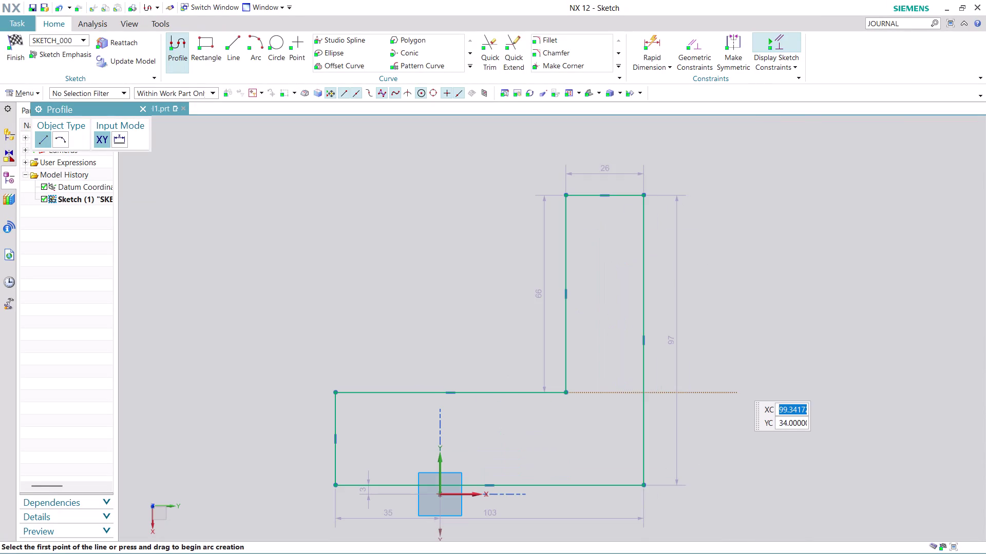
Close the L-shaped profile (26, 66, 97, 35, 103) and exit the Profile tool.
scroll(down, 3)
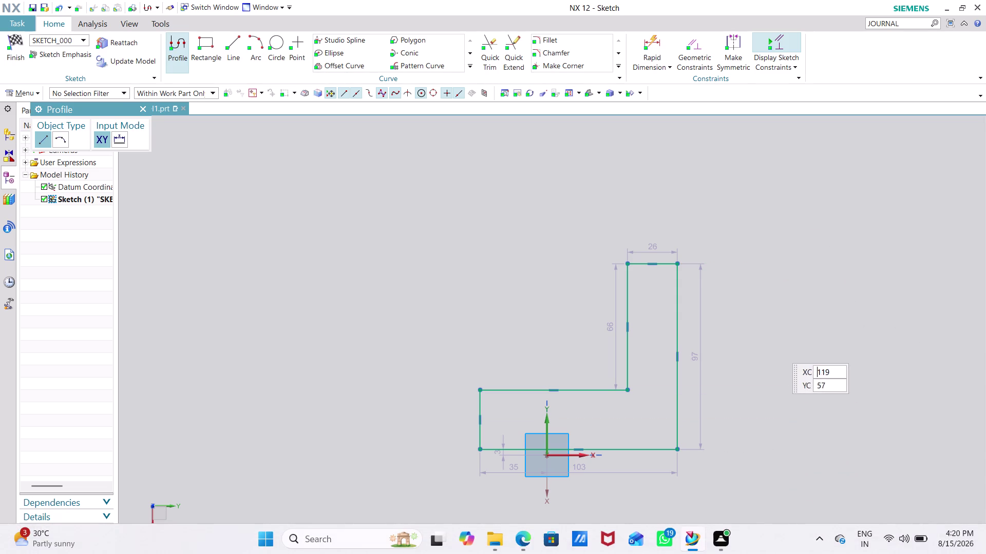
key(Escape)
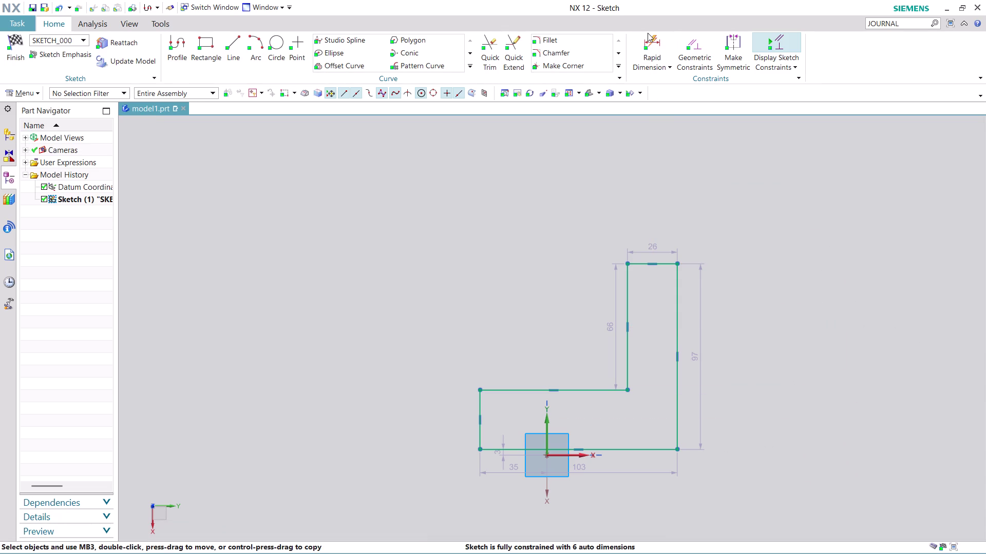
With Rapid Dimension, change the profile's 97 vertical height dimension to 36 mm.
click(648, 37)
scroll(up, 3)
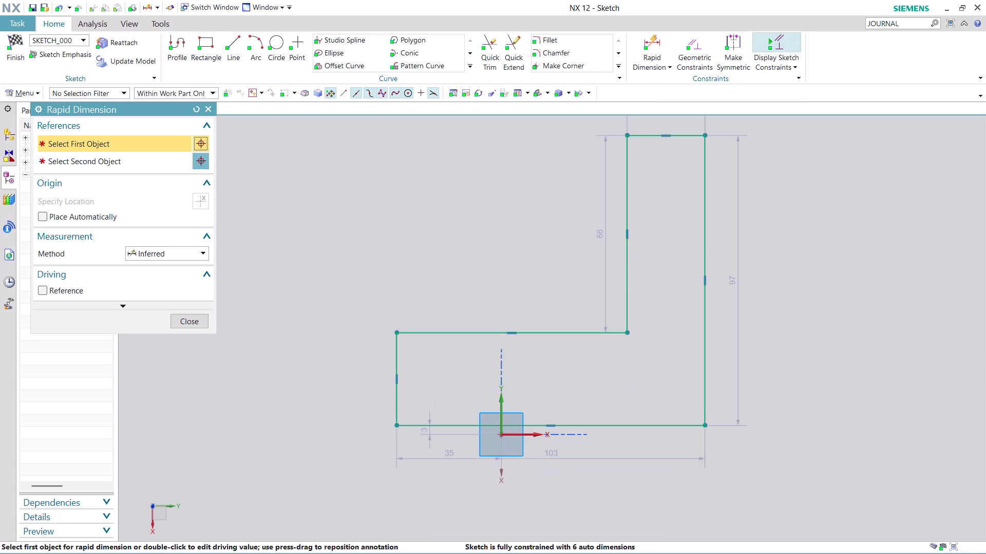
scroll(down, 3)
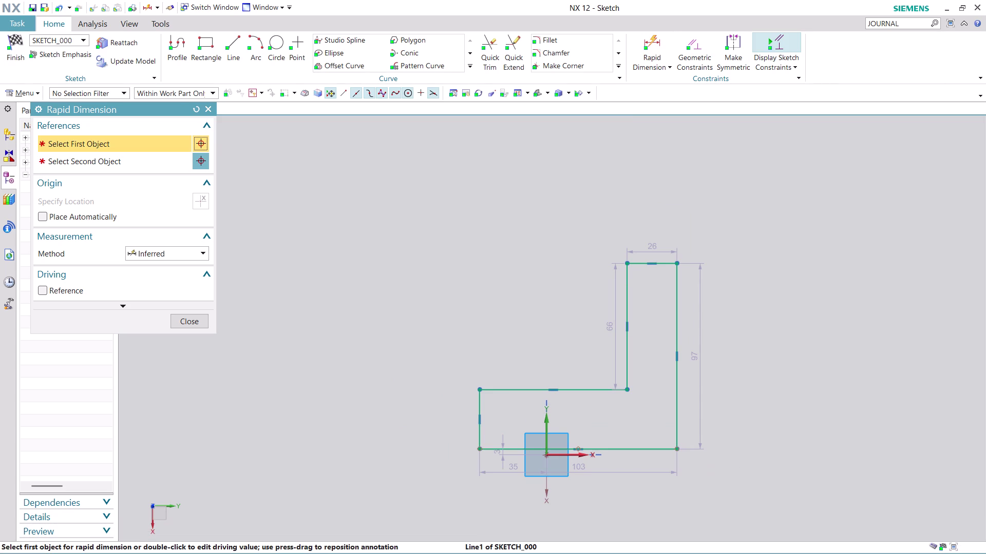
drag(699, 356, 805, 359)
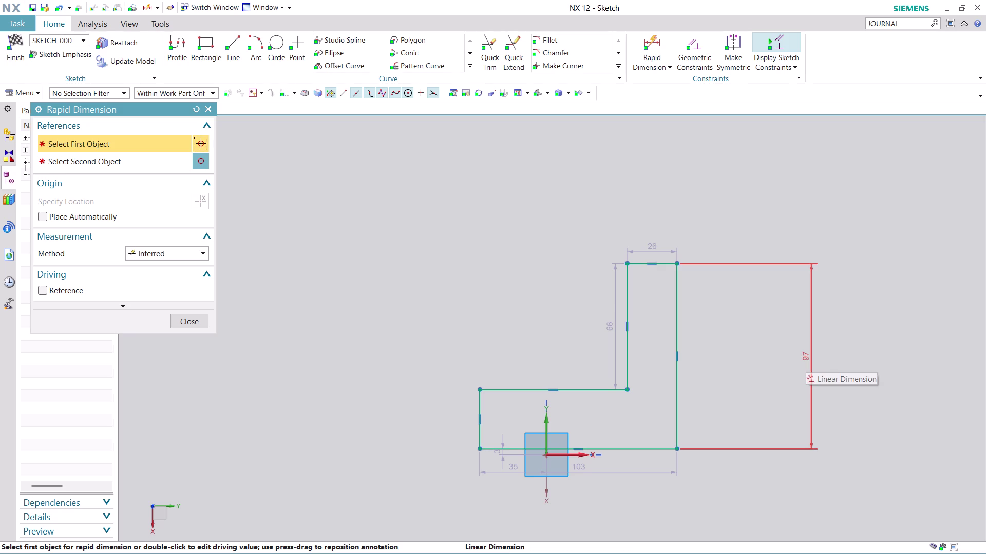
double_click(809, 360)
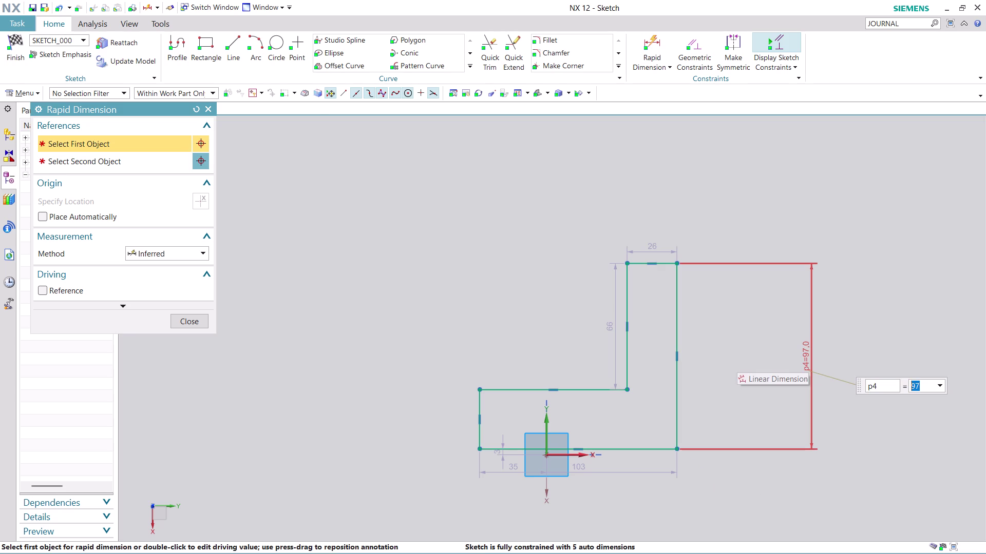
text(36)
key(Return)
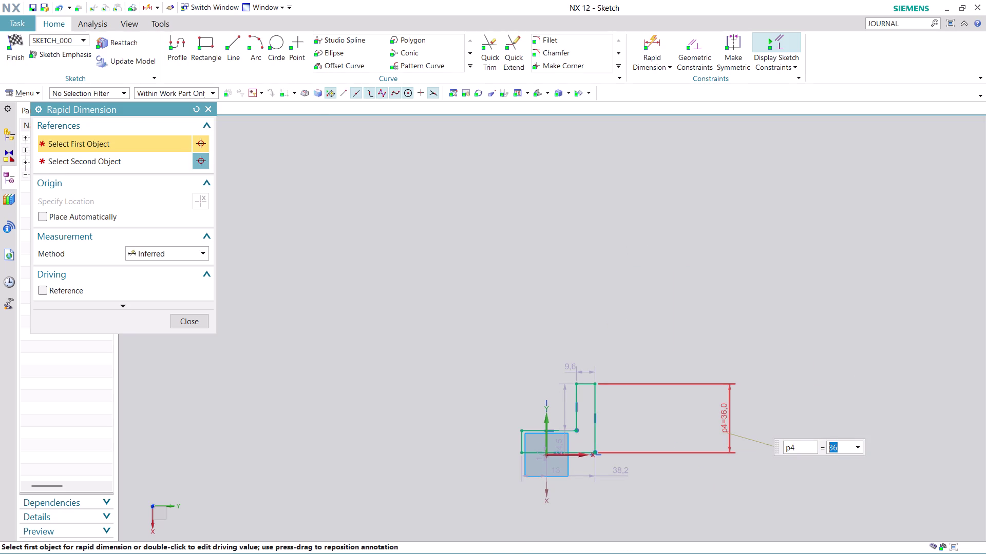
Dimension the upright leg's width between its two vertical edges as 10 mm.
scroll(up, 3)
scroll(up, 3)
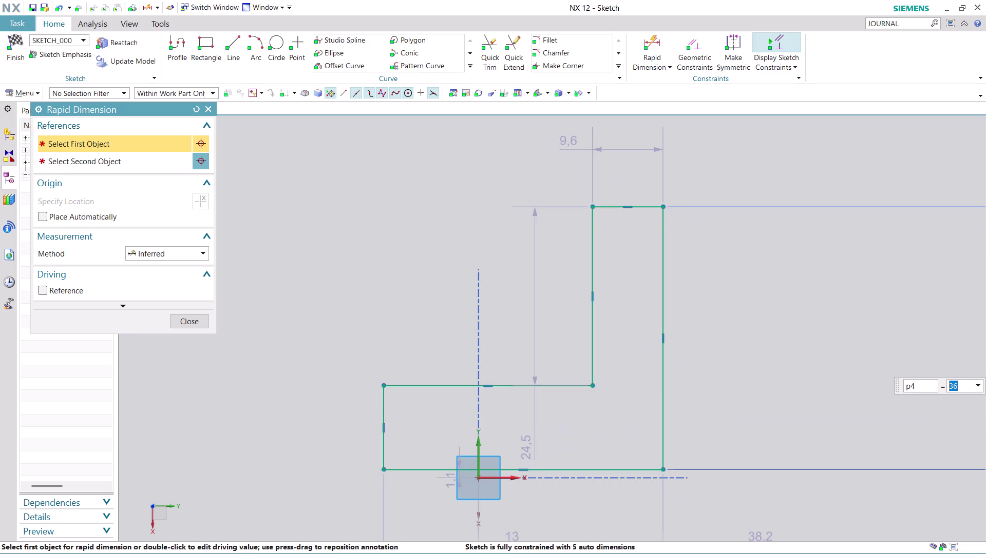
click(589, 326)
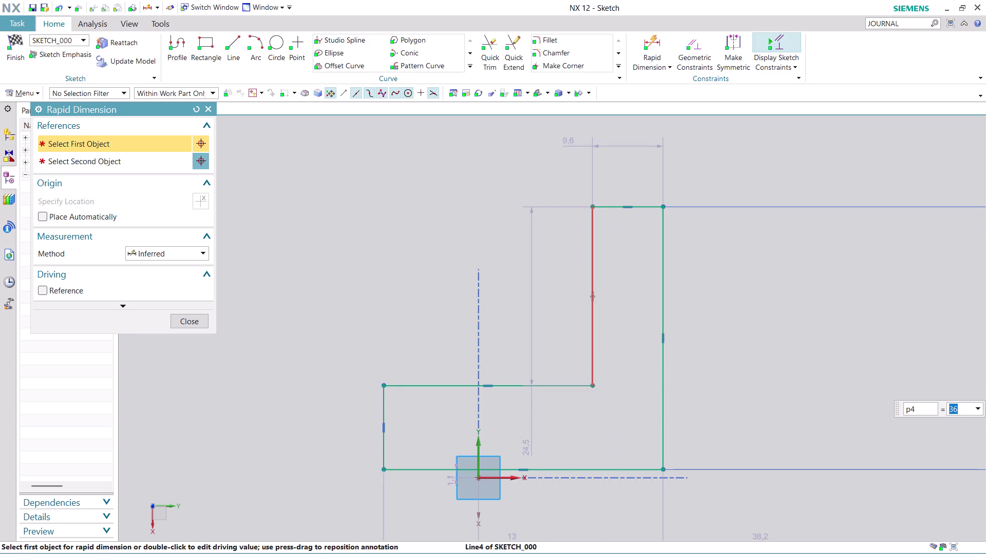
click(662, 282)
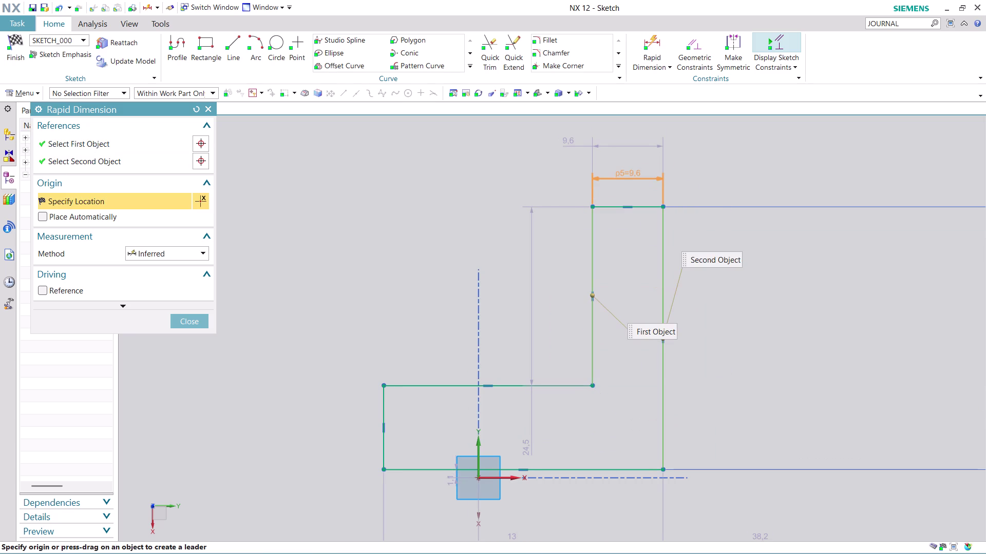
click(628, 164)
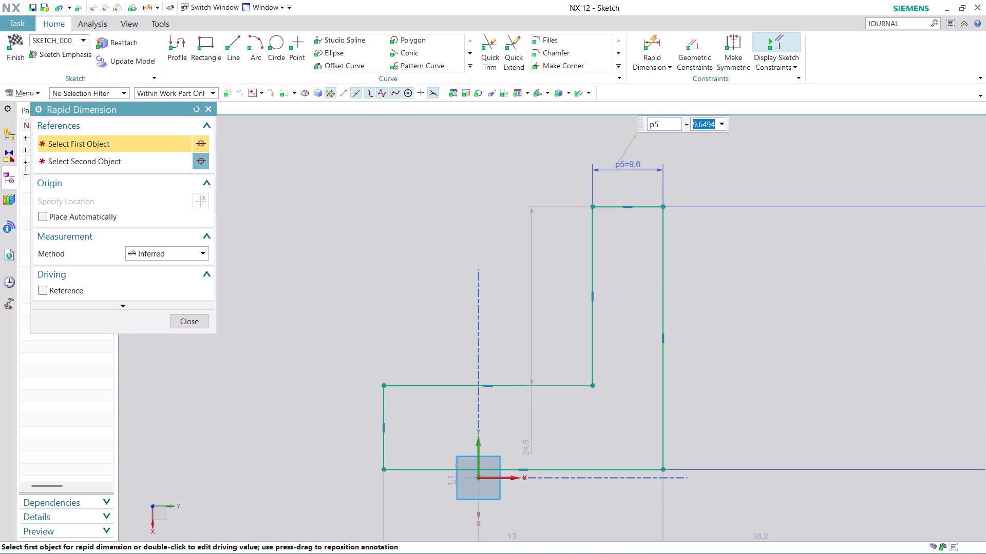
text(10)
key(Return)
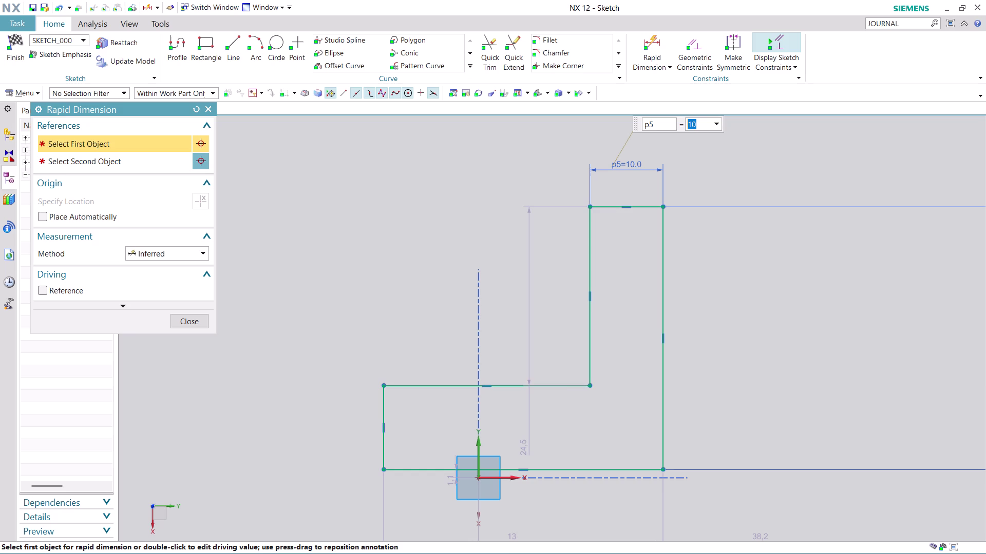
Dimension the base leg's height as 10 mm, placed left of the profile.
click(436, 383)
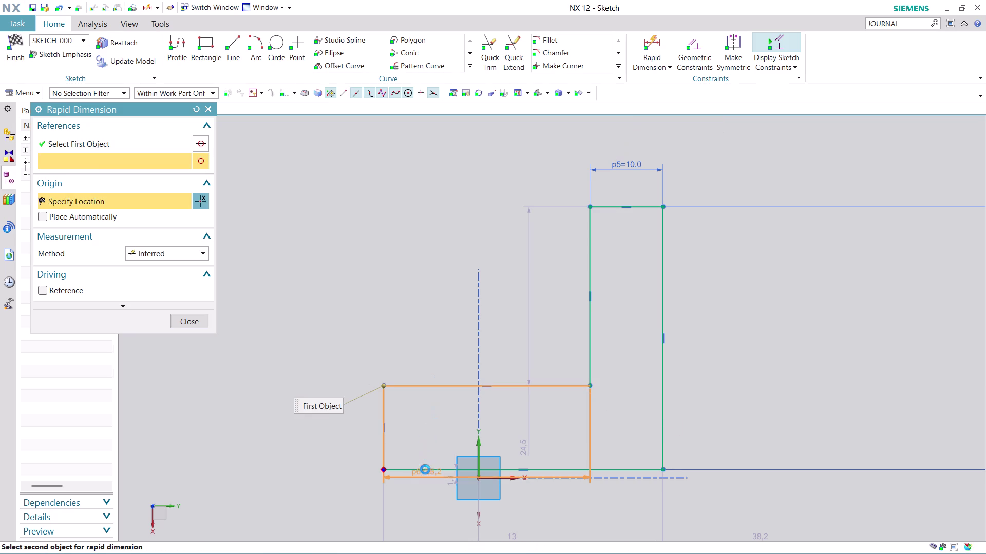
click(425, 470)
click(281, 454)
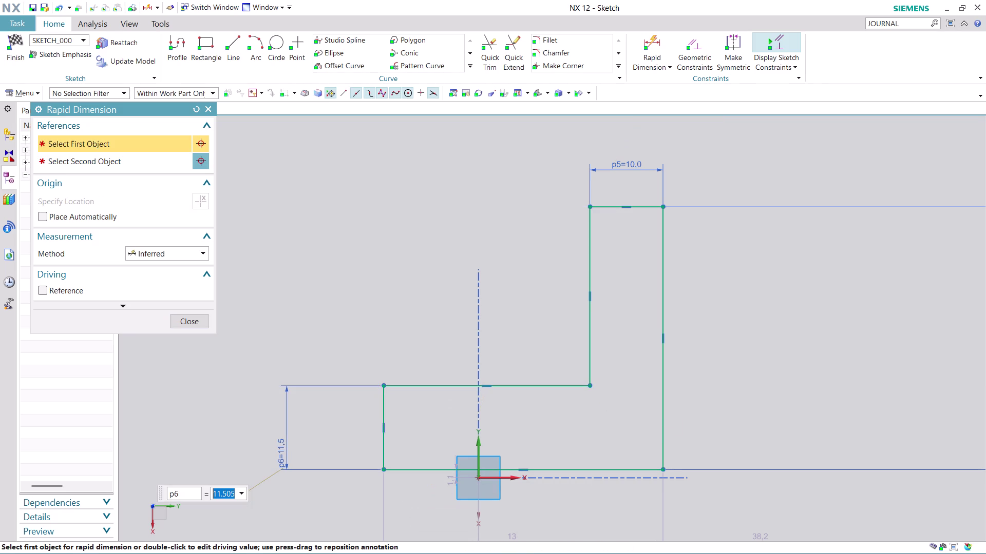
text(10)
key(Return)
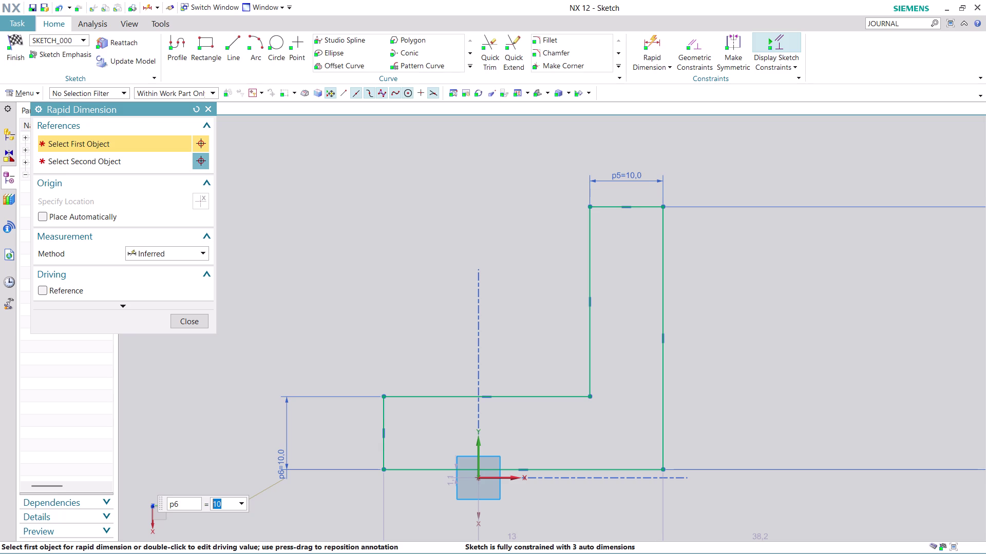
scroll(down, 3)
scroll(up, 3)
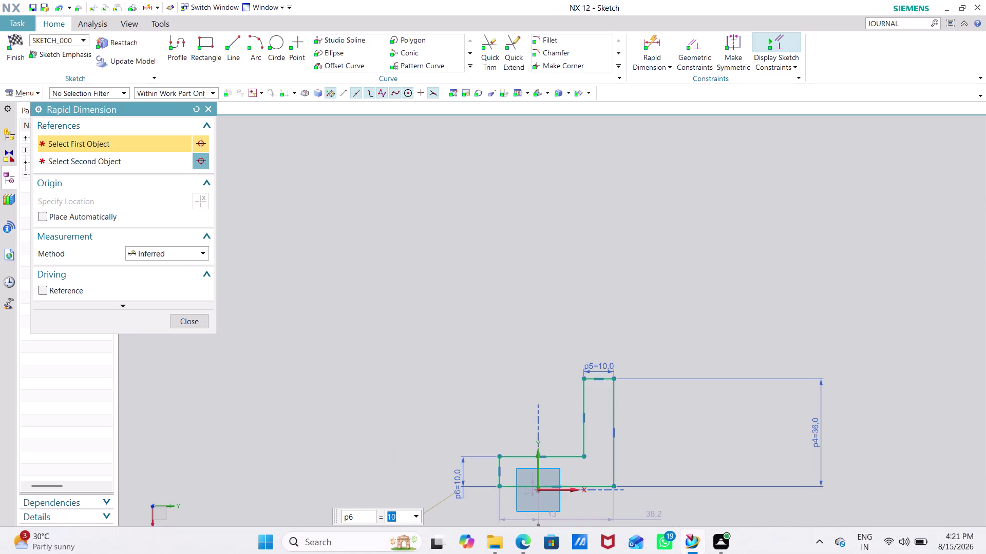
Replace the 38.2 overall width with an expression totalling 32 mm, then close Rapid Dimension.
scroll(up, 3)
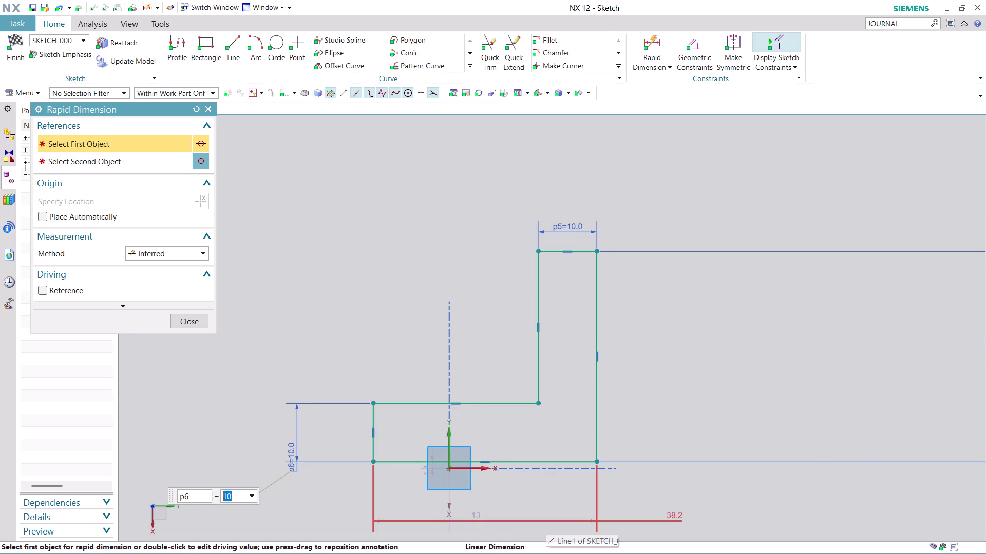
double_click(545, 521)
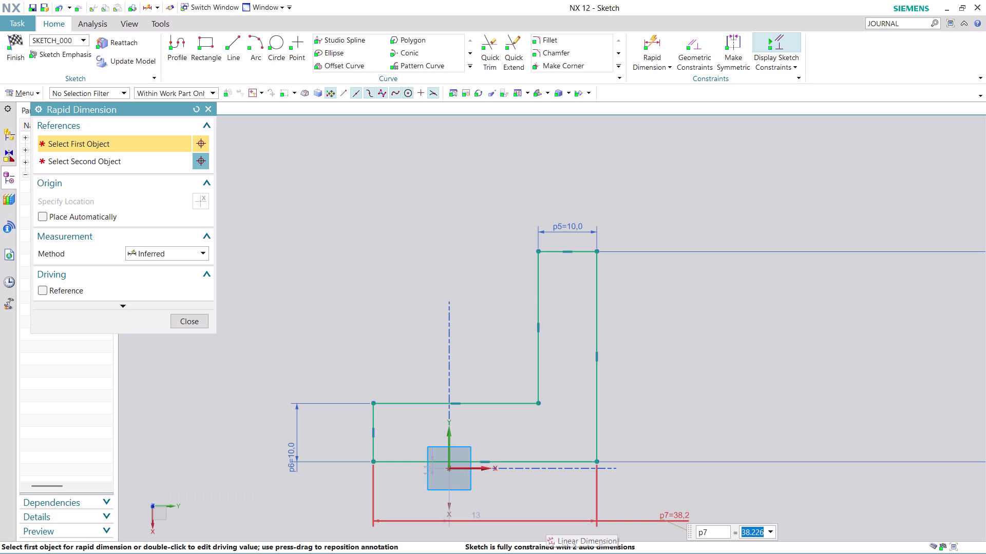
key(8)
key(plus)
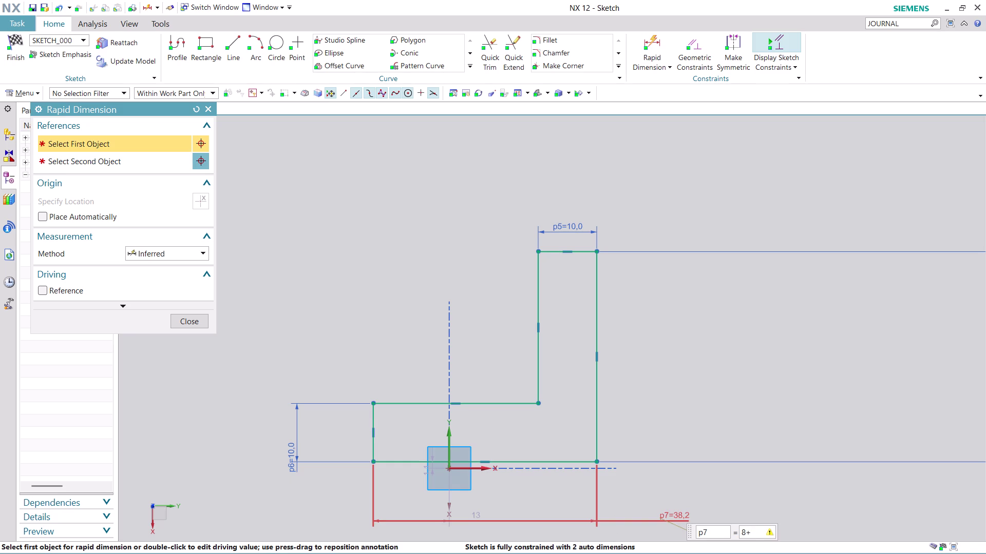
text(16+)
key(8)
key(Return)
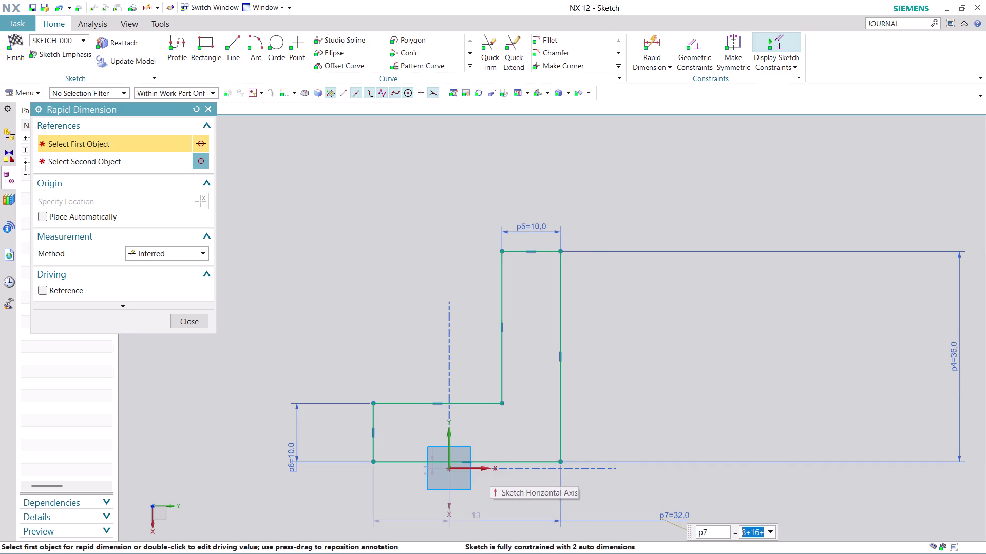
click(191, 318)
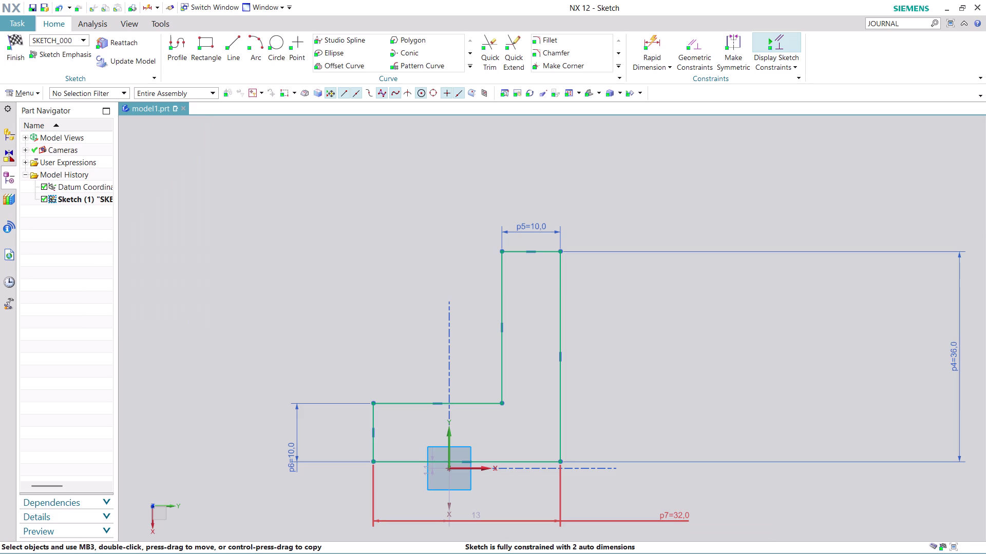
Make the profile's bottom edge collinear with the sketch's horizontal X axis.
scroll(down, 3)
scroll(up, 3)
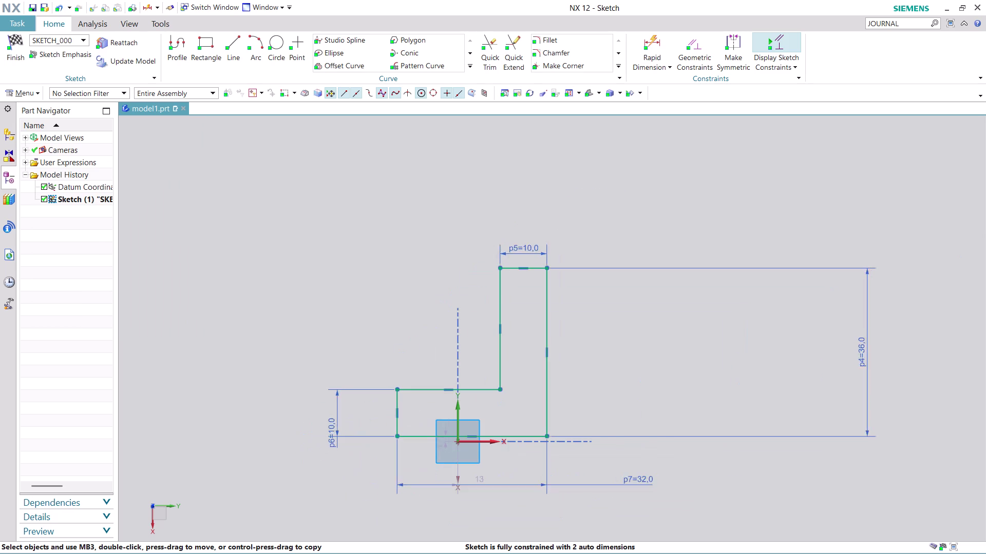
scroll(up, 3)
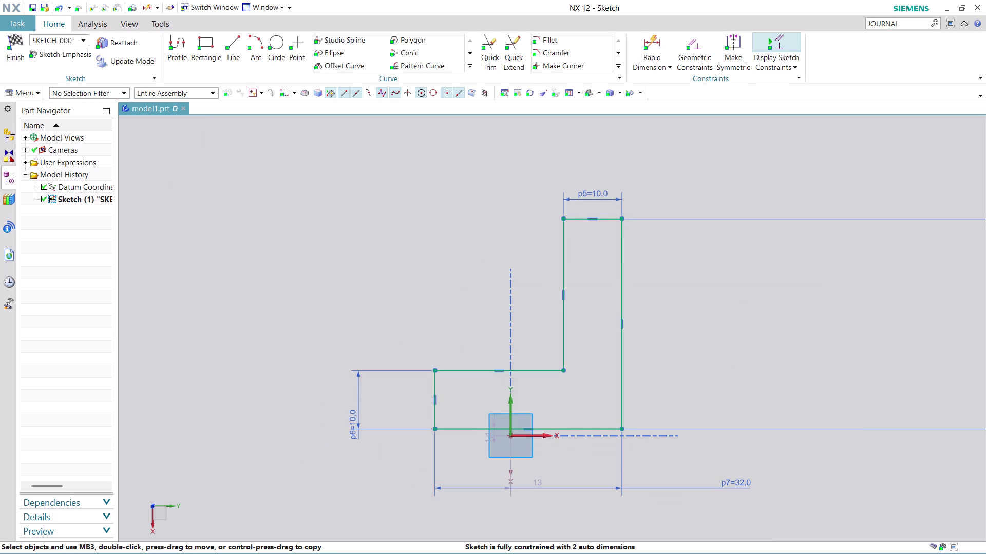
click(575, 432)
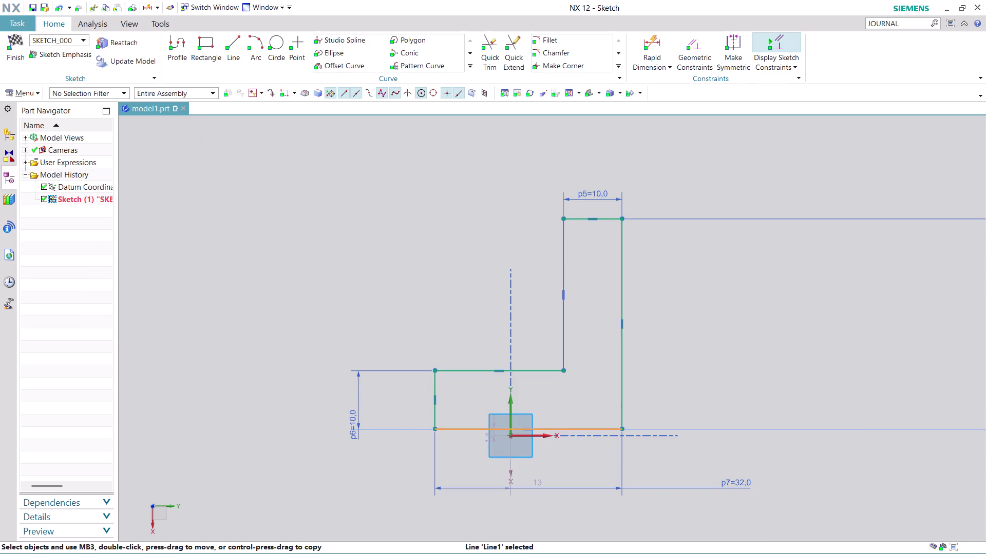
scroll(up, 3)
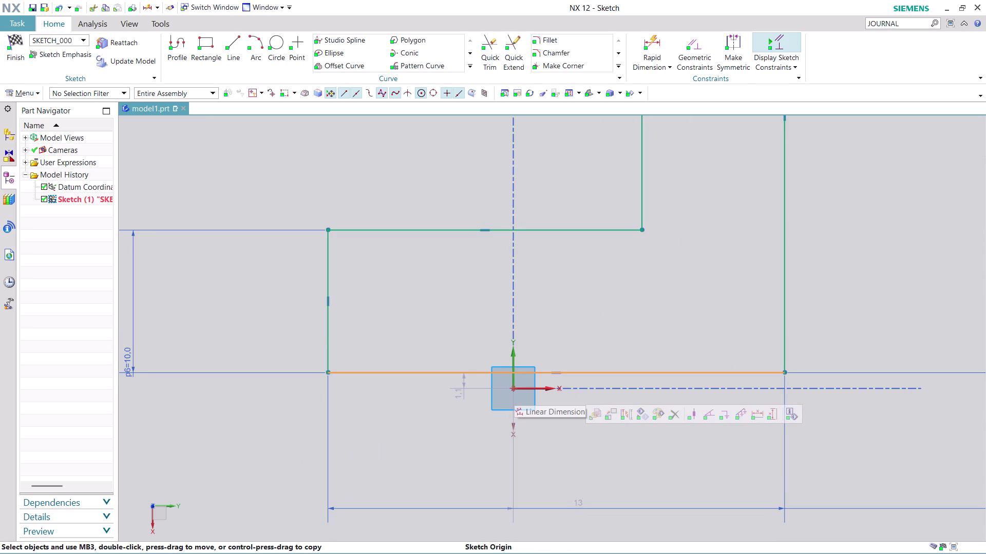
click(513, 388)
click(565, 370)
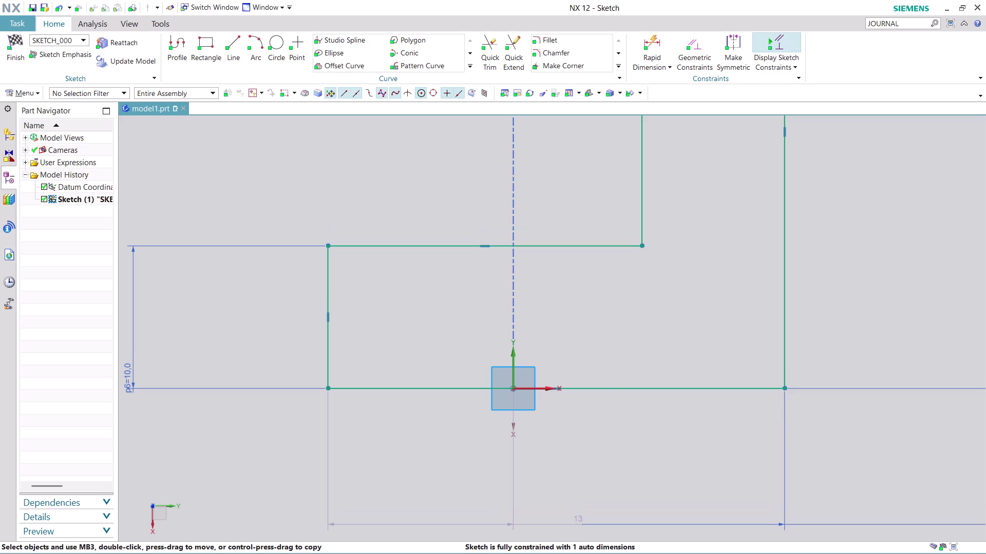
scroll(down, 3)
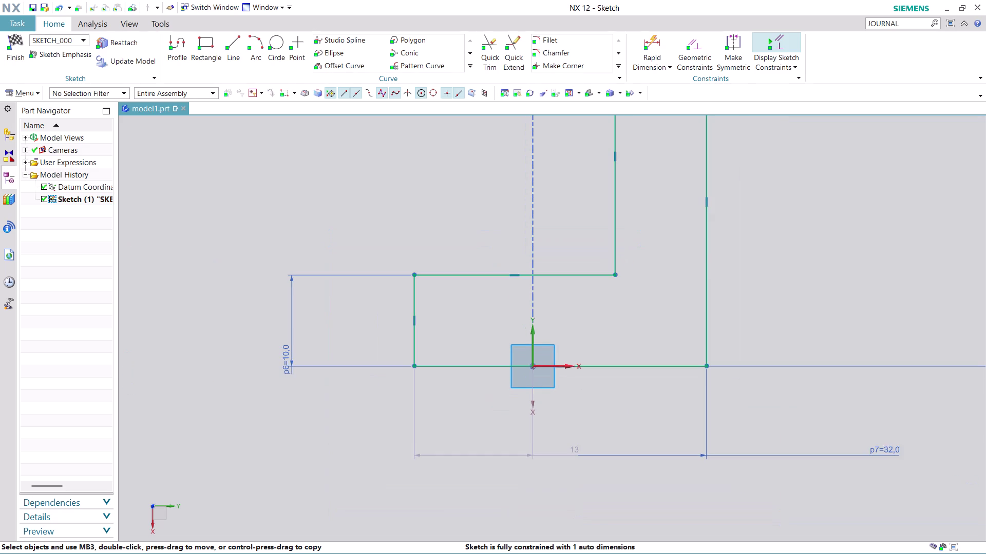
scroll(down, 3)
scroll(up, 3)
scroll(up, 3)
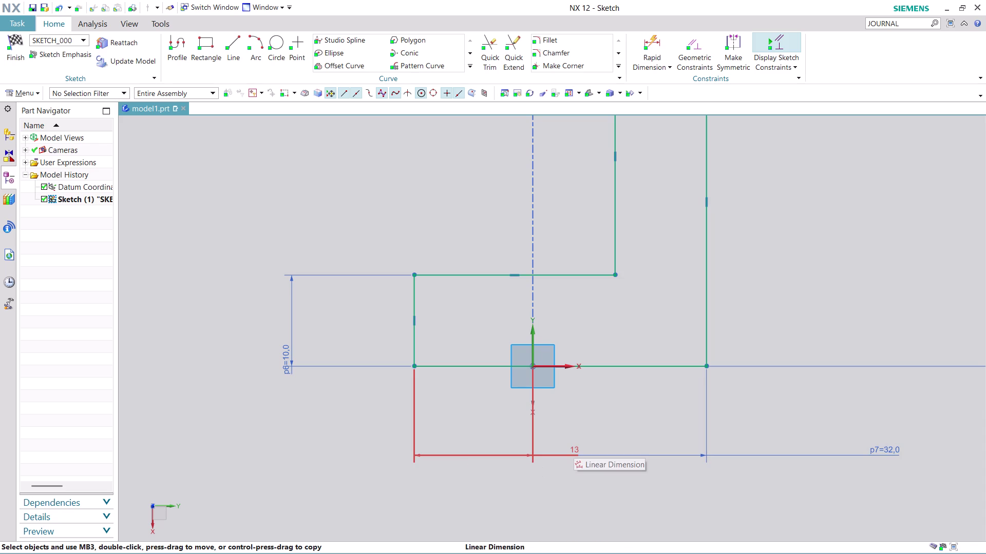
Move the 13 mm origin offset dimension, change it to 16 mm, and finish the sketch.
drag(574, 445, 342, 475)
double_click(342, 480)
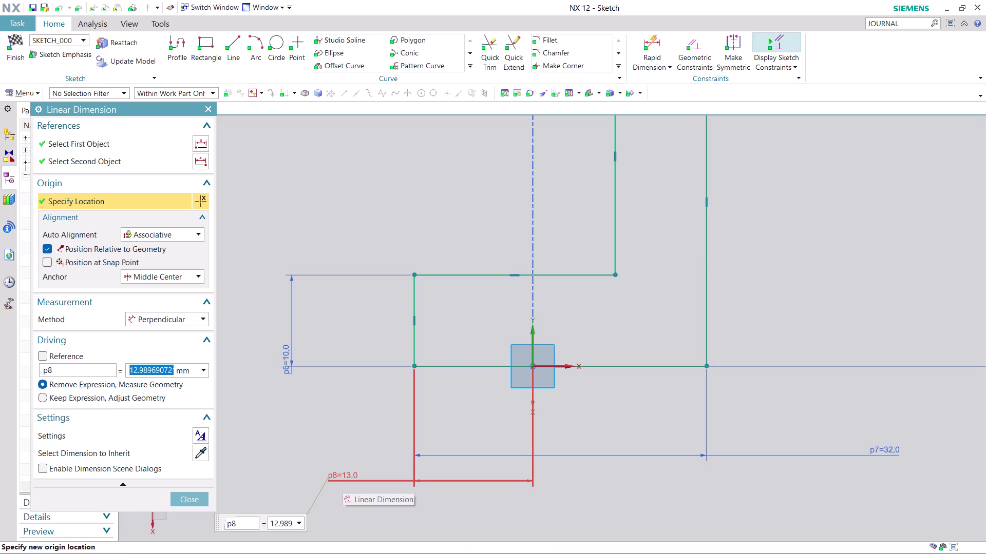
text(16)
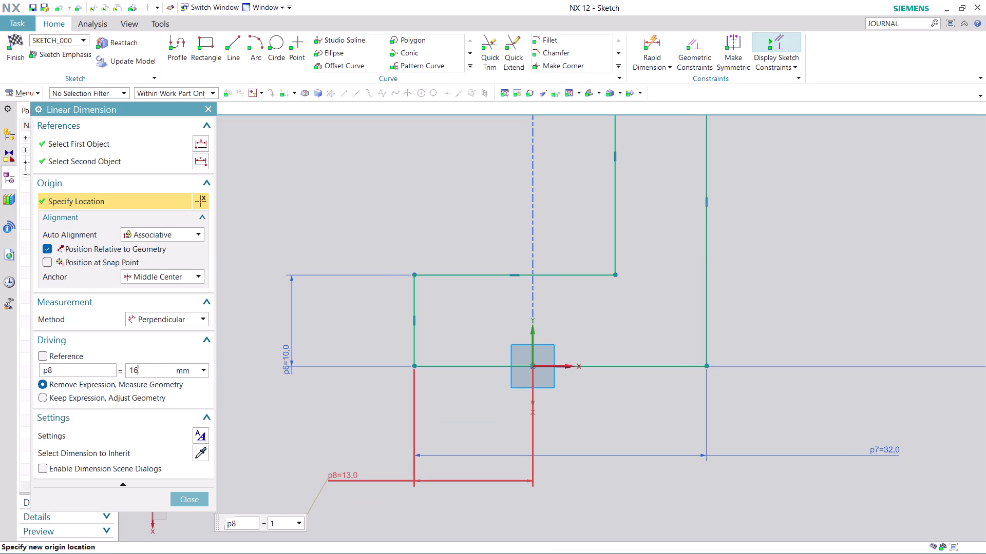
key(Return)
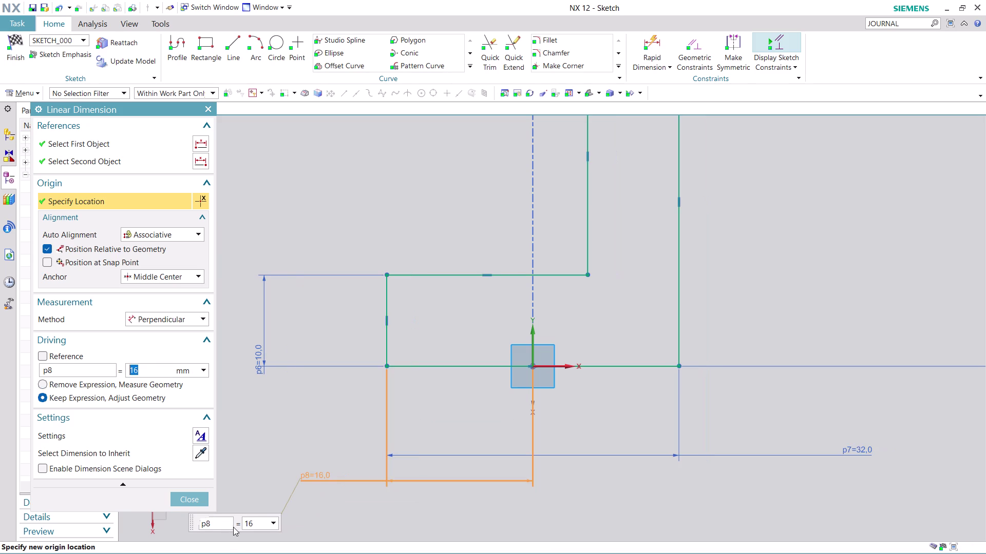
click(191, 499)
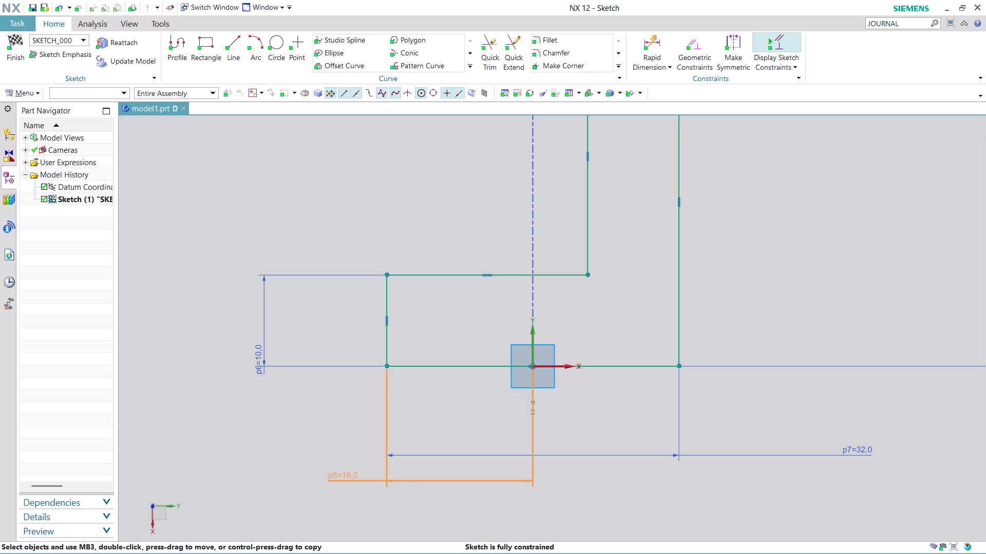
scroll(down, 3)
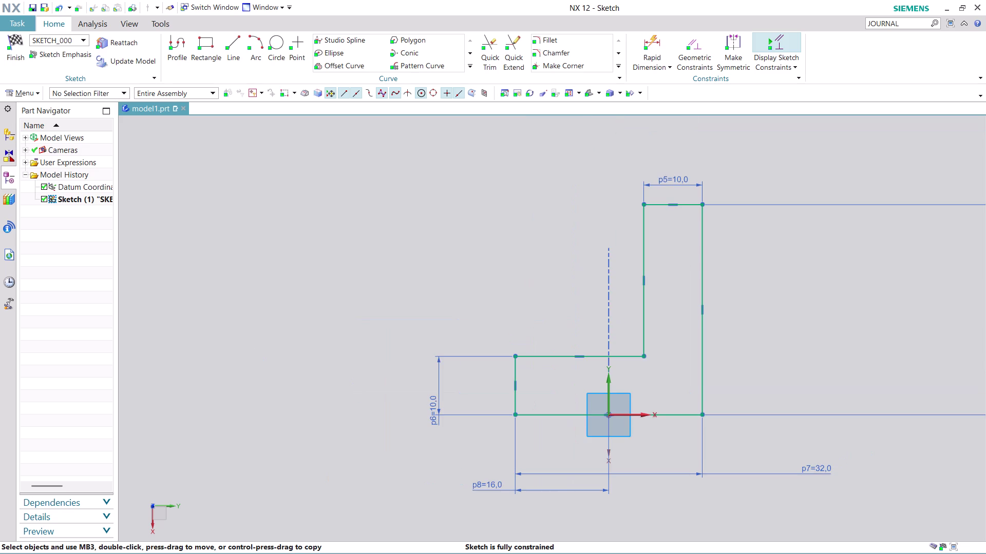
scroll(up, 3)
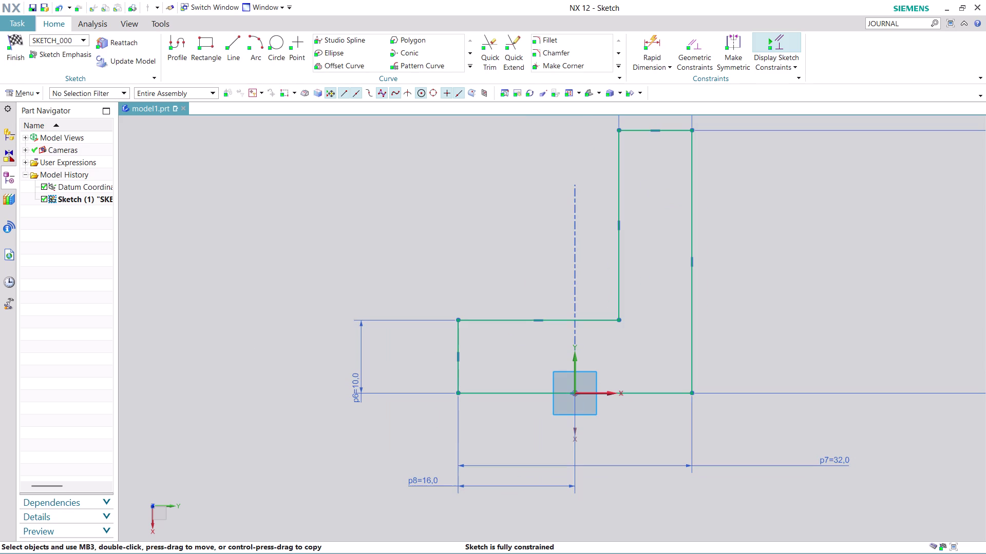
click(15, 58)
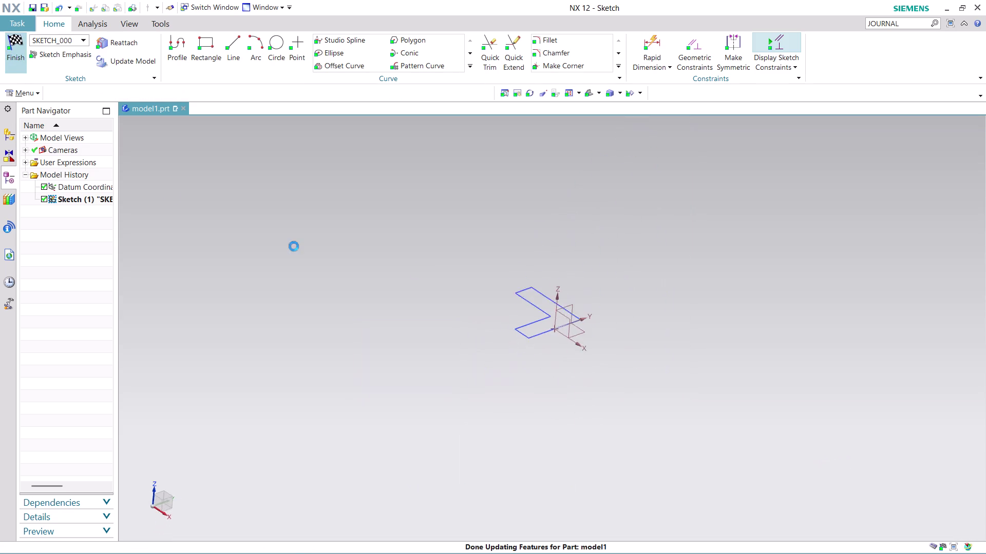
Extrude the L-shaped sketch to an end distance of 64 mm, creating Extrude (2).
scroll(up, 3)
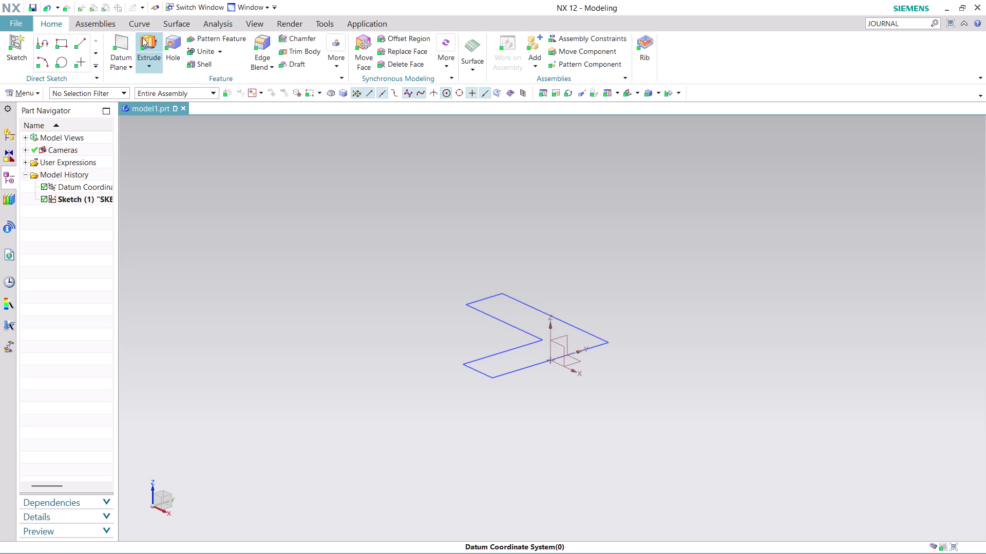
click(144, 38)
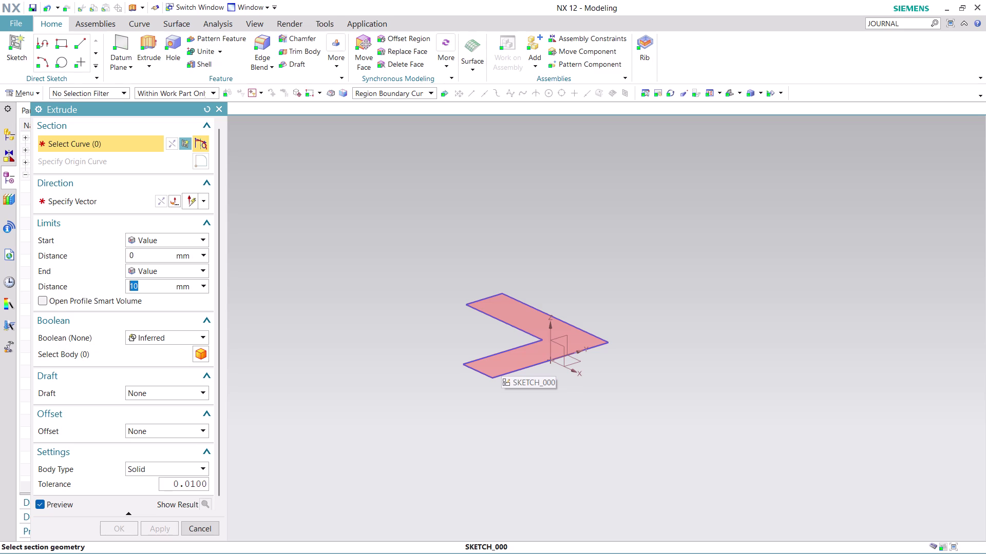
text(64)
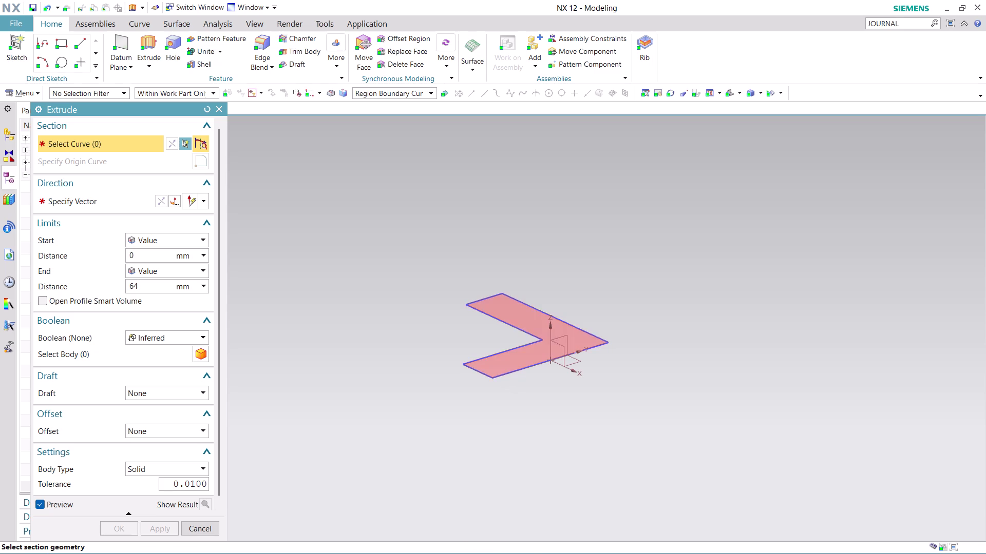
click(525, 357)
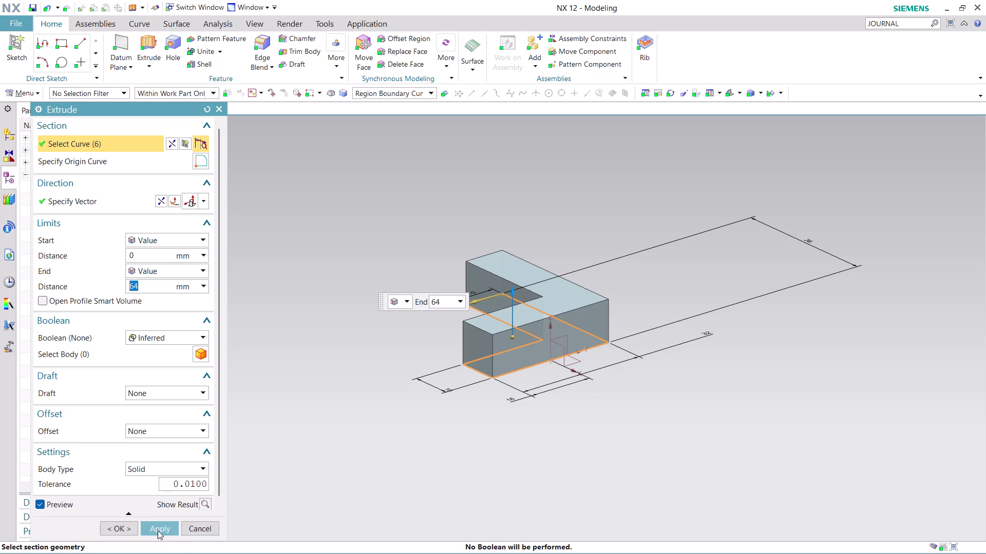
click(158, 531)
scroll(down, 3)
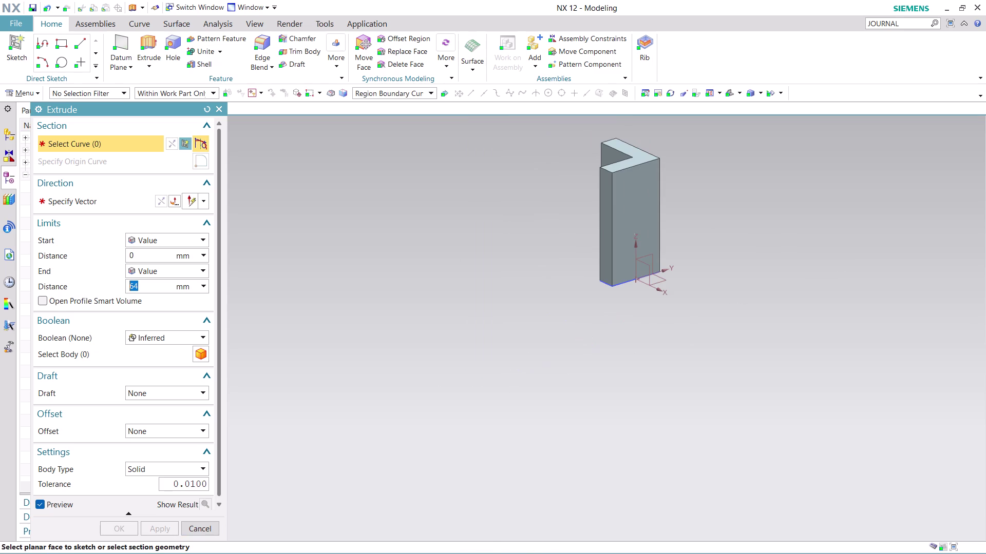
middle_drag(706, 195, 737, 206)
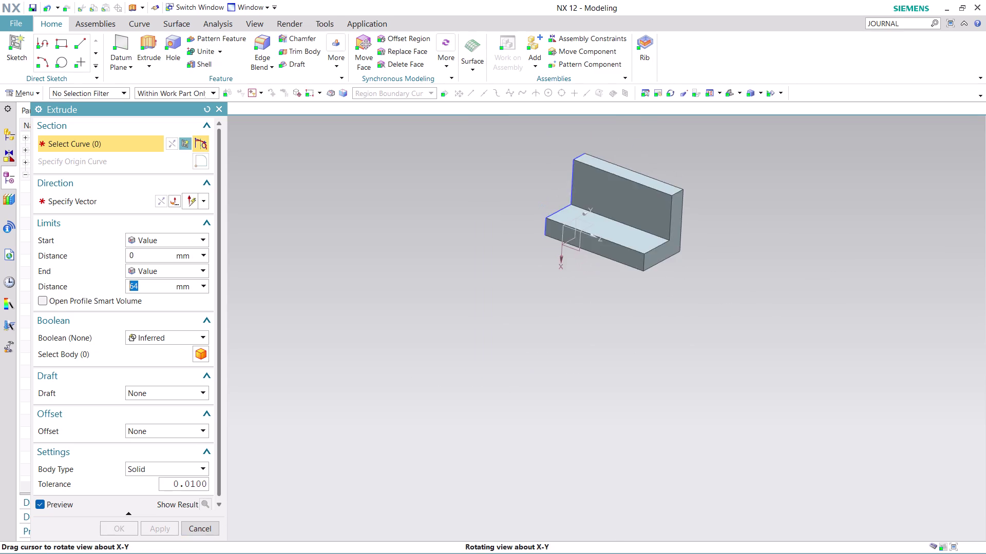
middle_drag(737, 206, 763, 200)
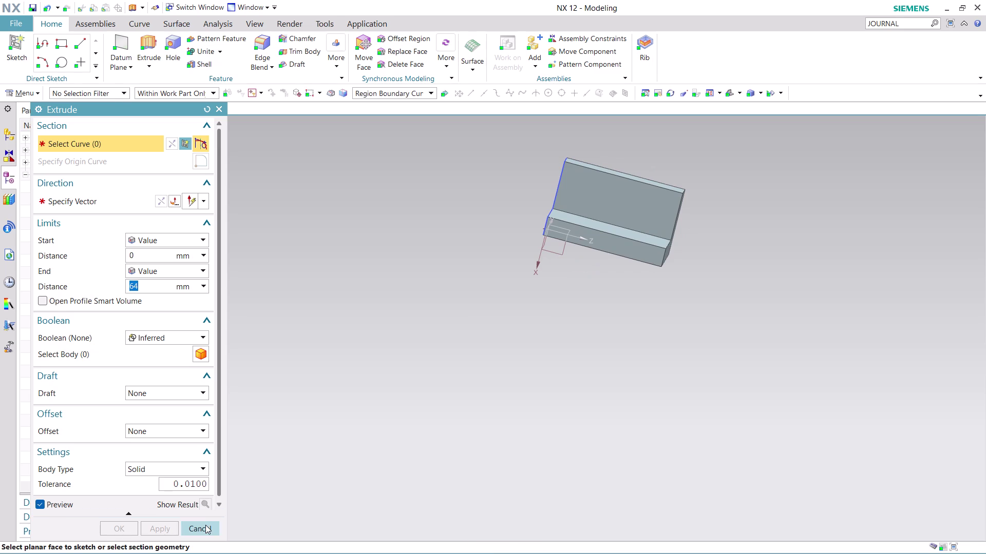
click(205, 525)
Create Sketch (3) in Task Environment on the solid's large face, using an Inferred plane.
scroll(up, 3)
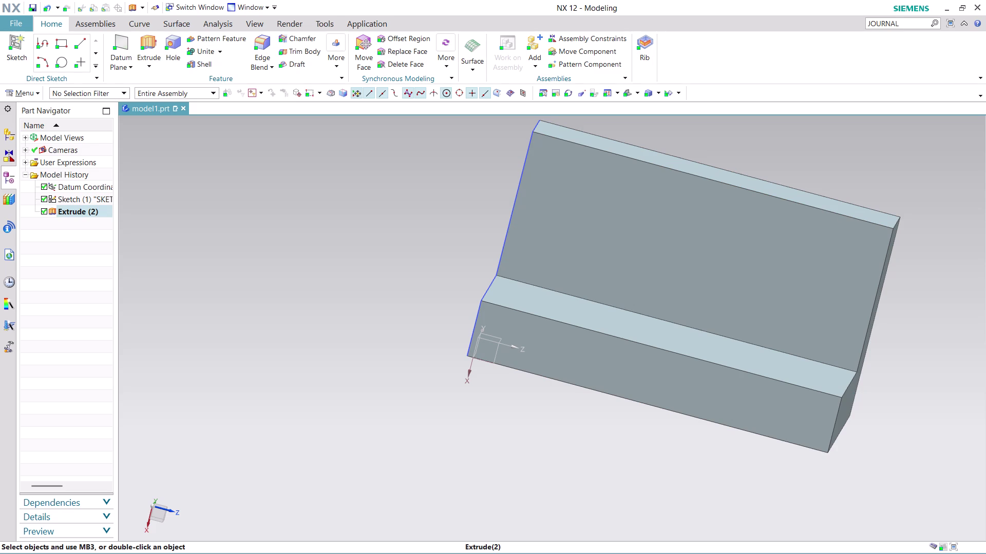
click(29, 90)
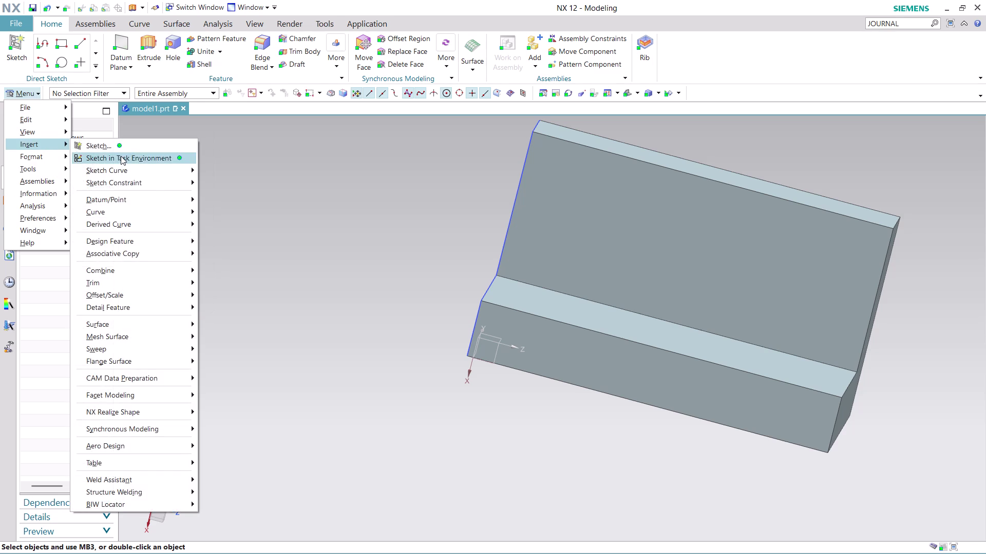
click(120, 156)
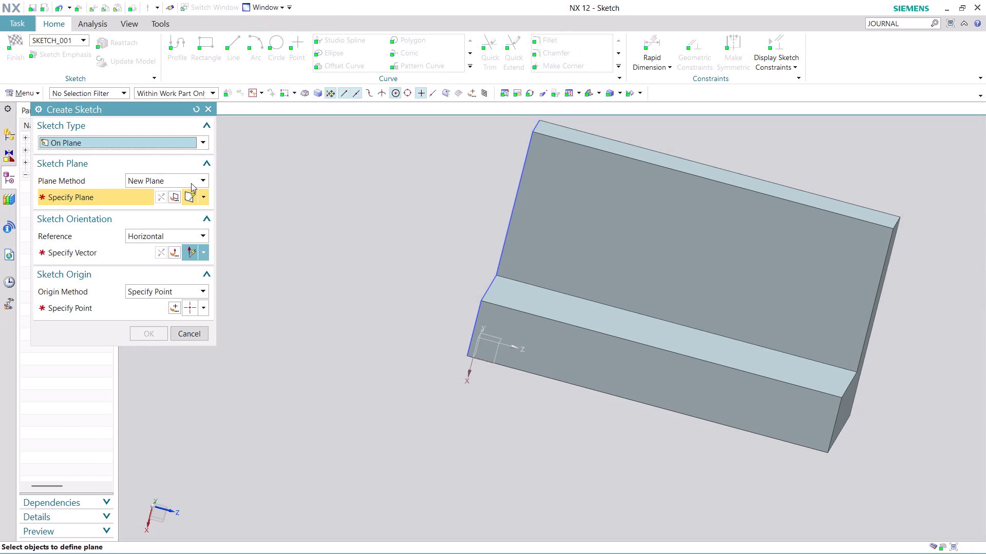
click(194, 179)
click(176, 193)
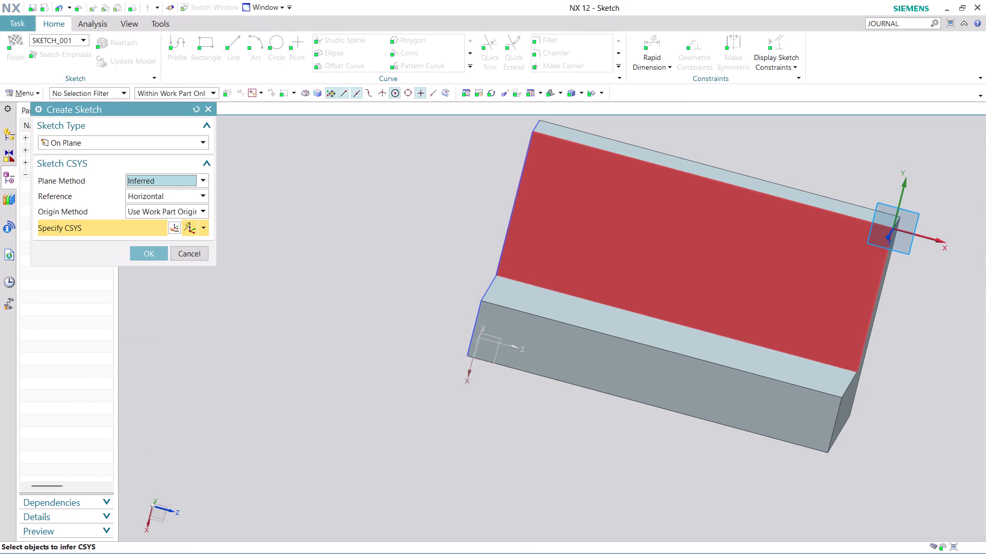
click(681, 235)
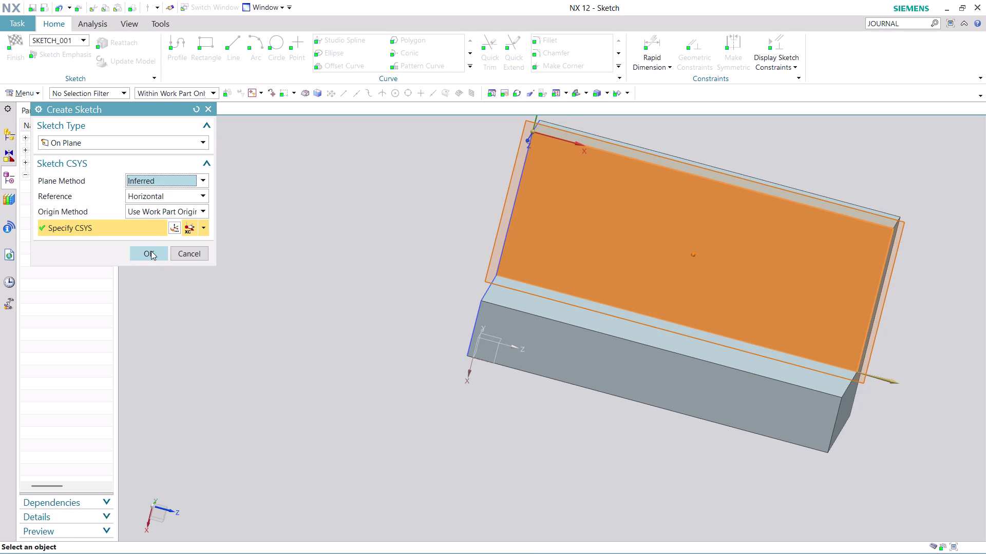
click(151, 251)
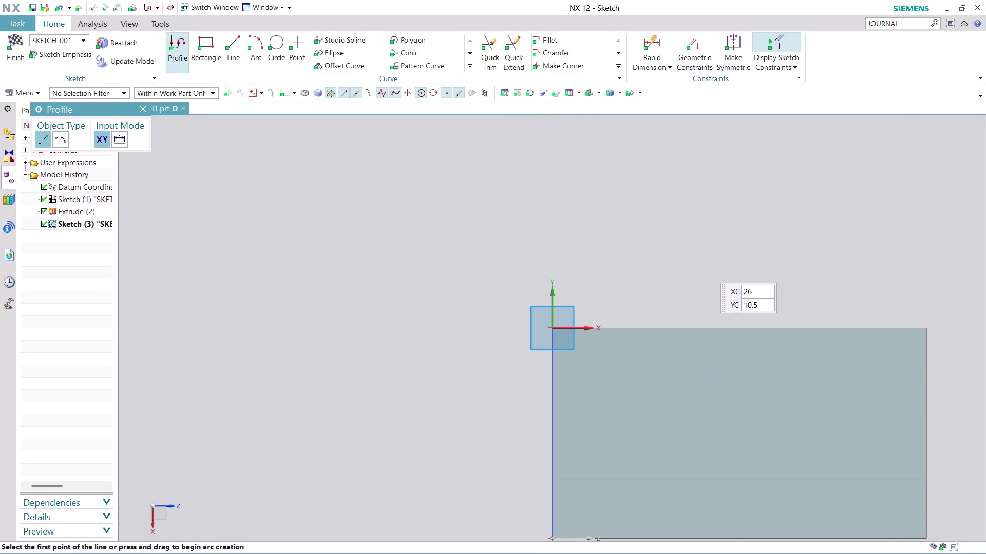
Pan the face view and place a circle's center at X = 32 with the Circle tool.
middle_drag(703, 266, 459, 151)
scroll(up, 3)
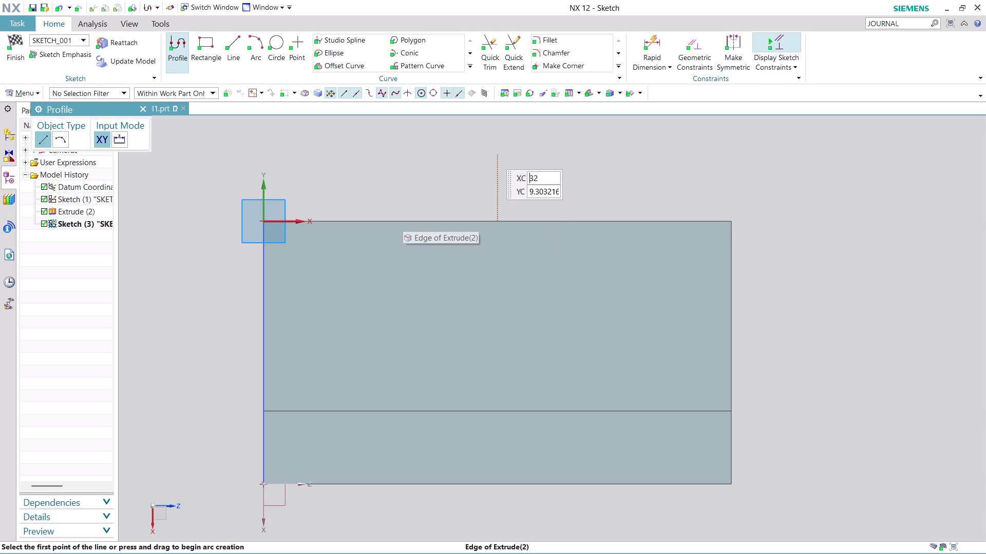
click(281, 36)
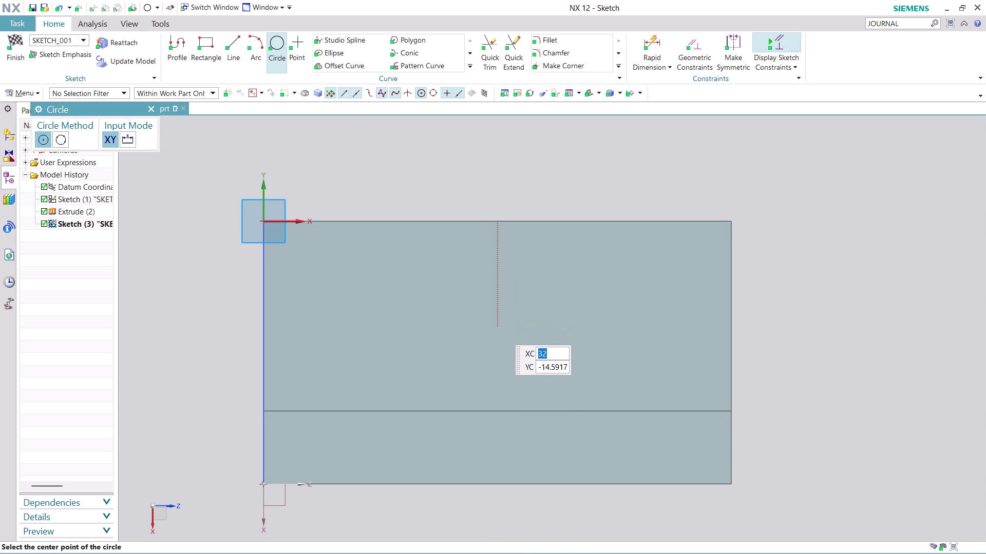
click(498, 329)
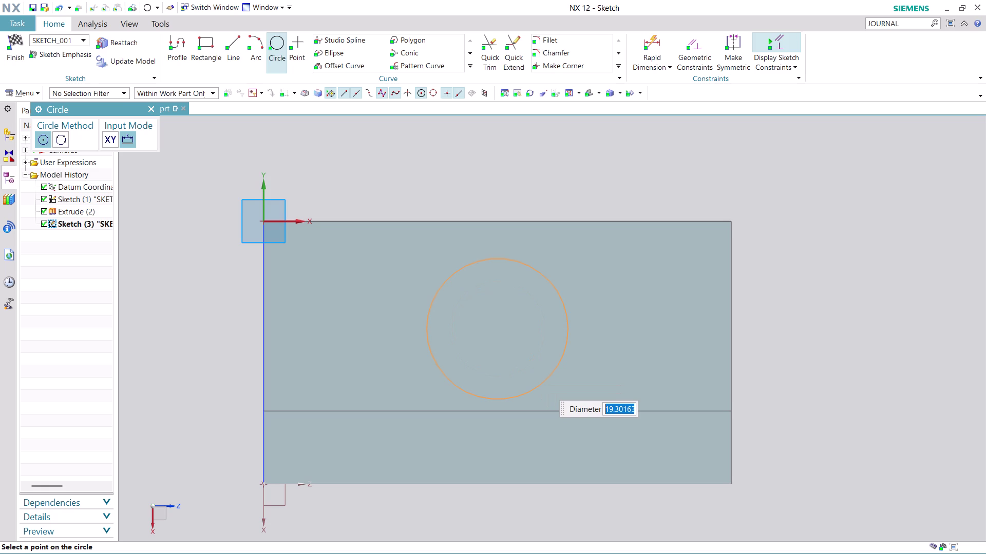
Give the circle a 32 mm diameter, exit the Circle tool, and select its center point.
text(32)
key(Return)
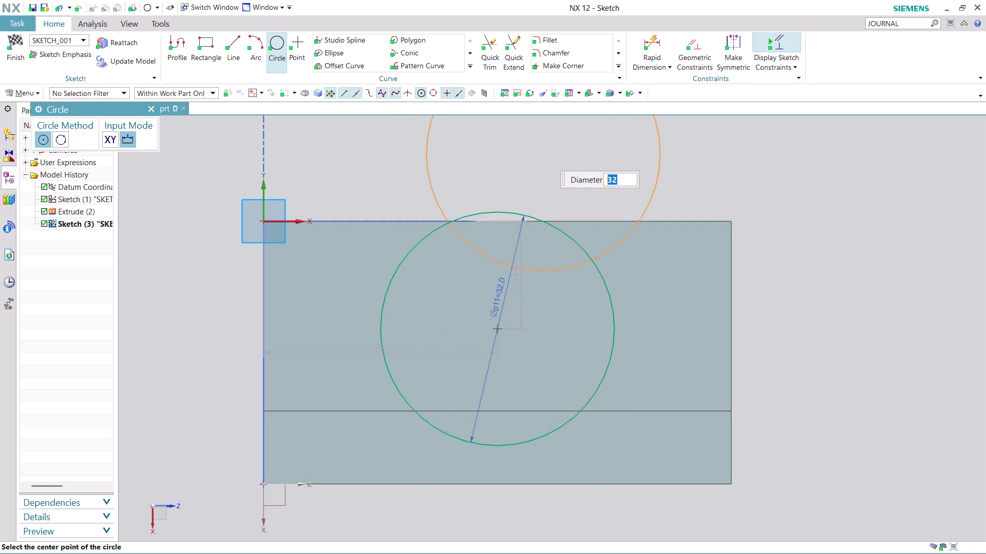
key(Escape)
key(Escape)
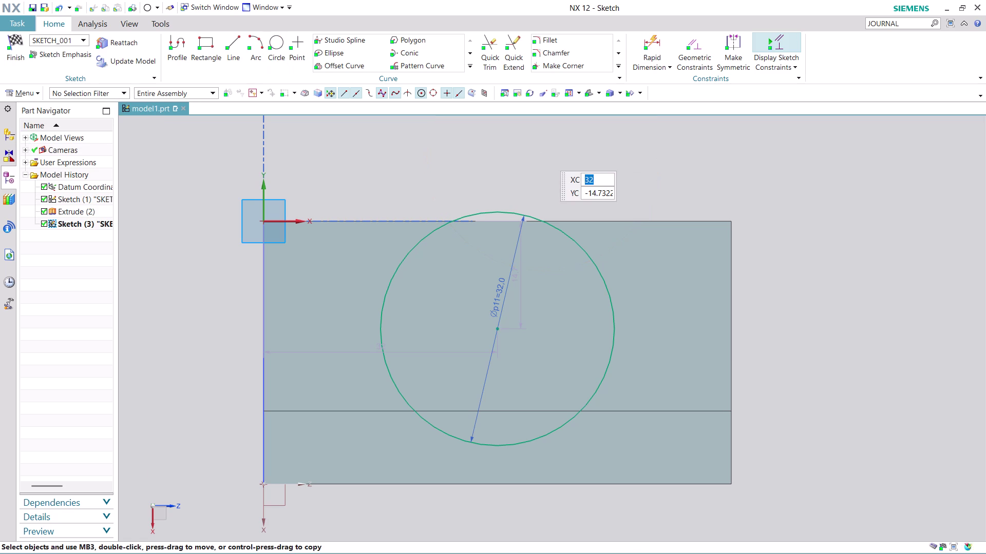
click(506, 209)
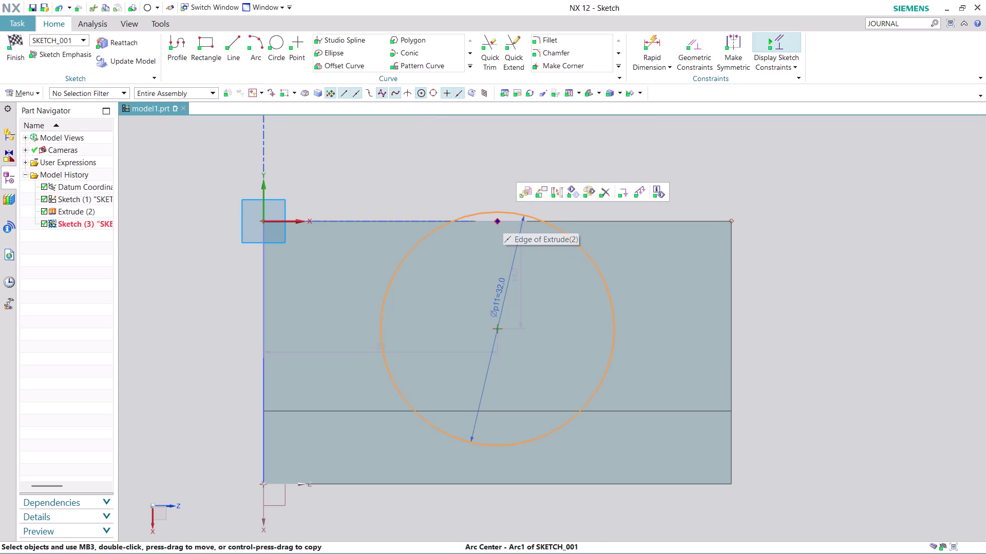
Constrain the circle's center to the top edge's Midpoint chosen in QuickPick.
click(496, 223)
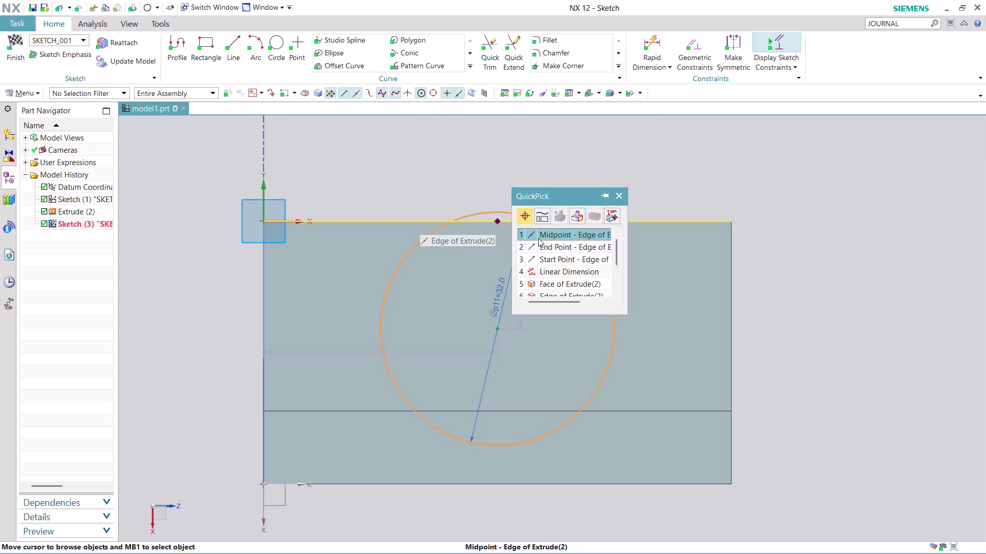
click(566, 235)
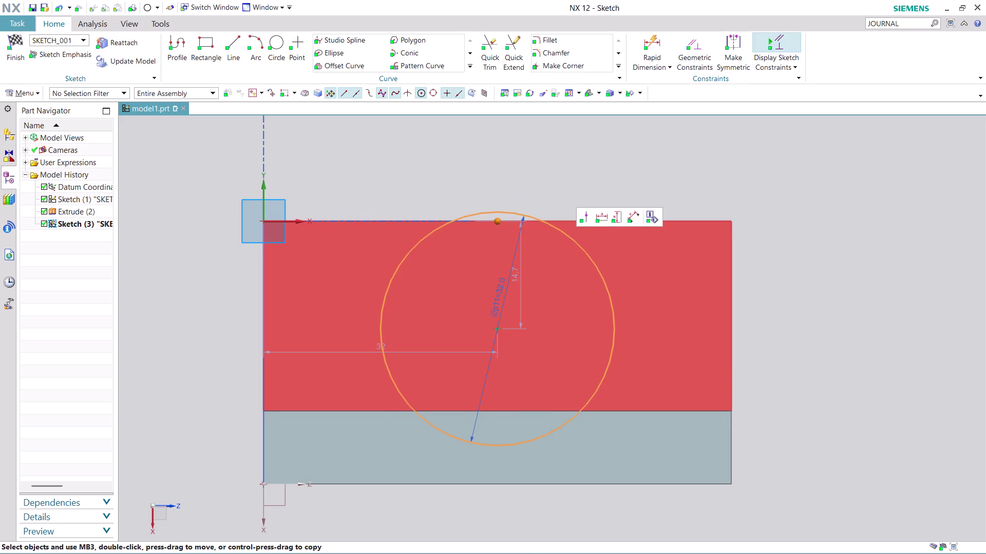
click(588, 217)
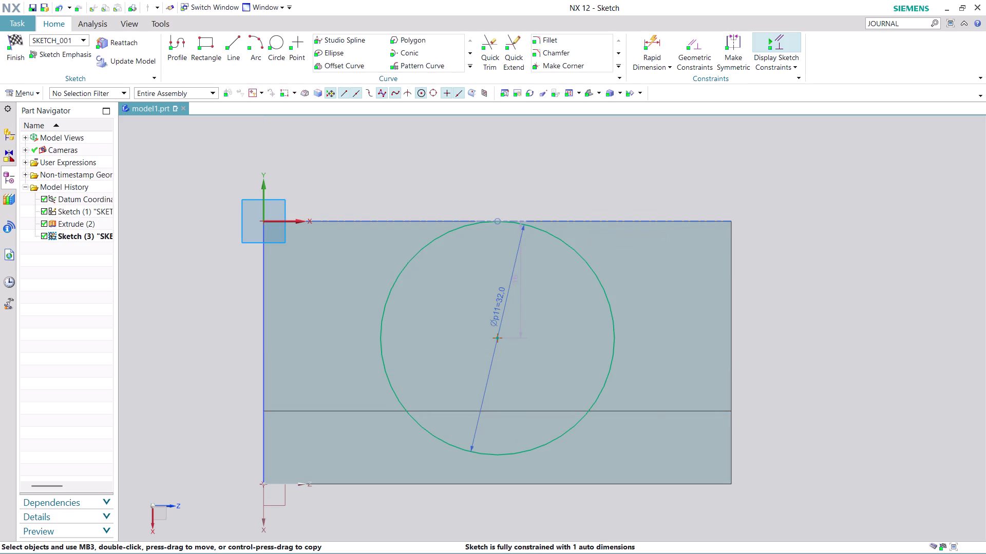
Clear the selection, then reselect the circle center and the top-edge midpoint.
scroll(up, 3)
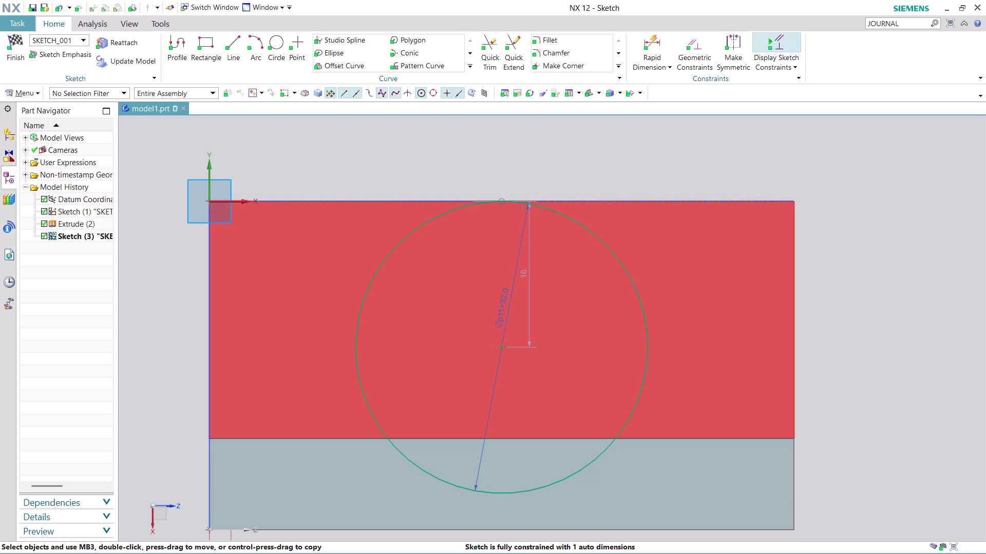
key(Escape)
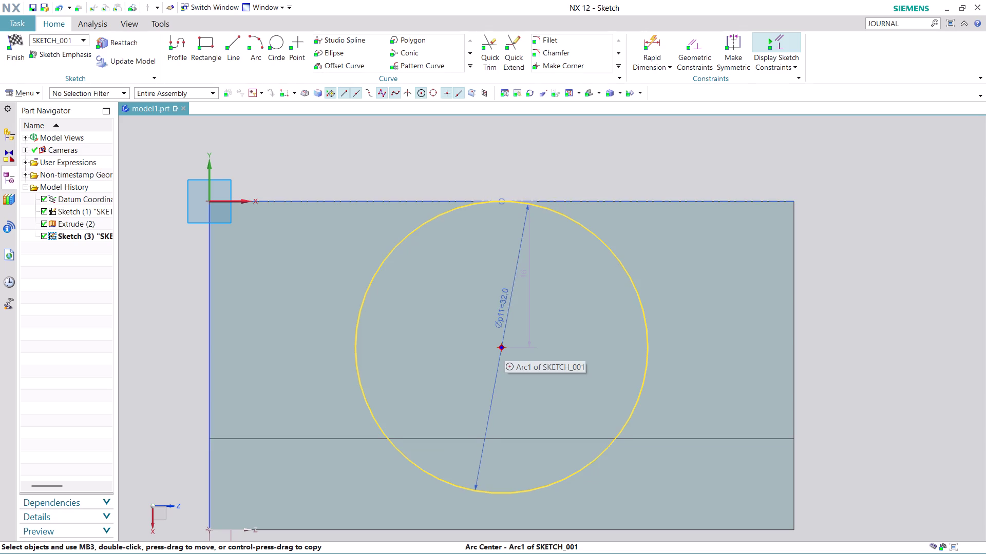
click(501, 347)
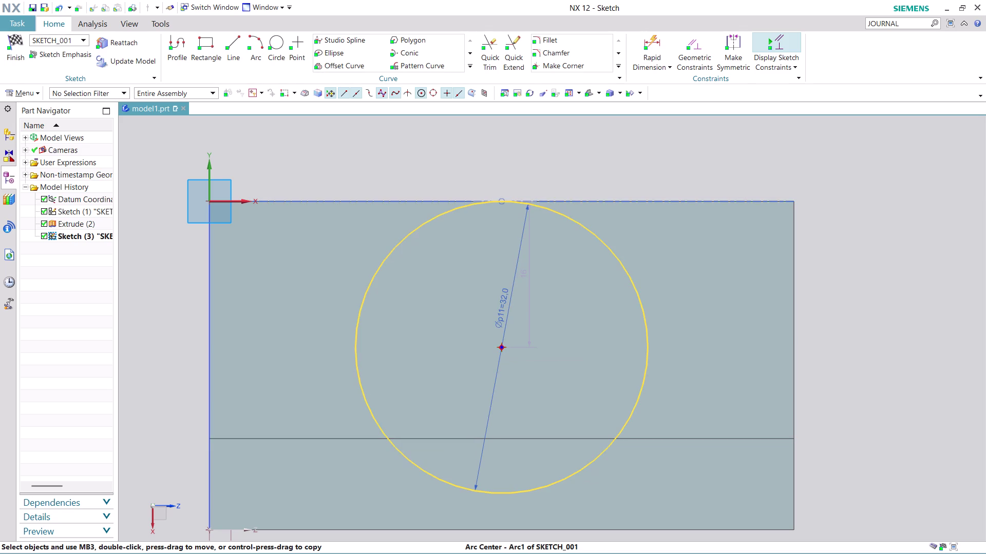
click(501, 200)
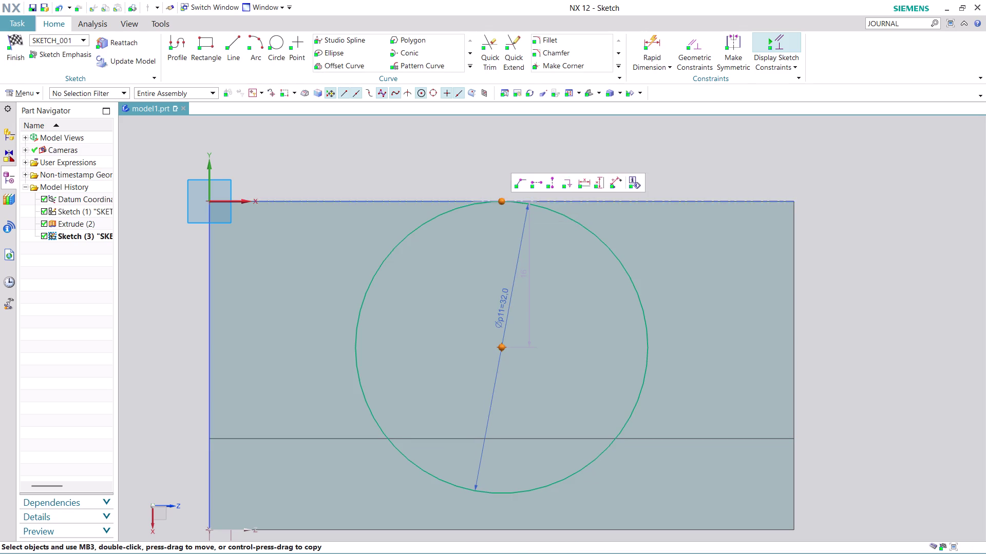